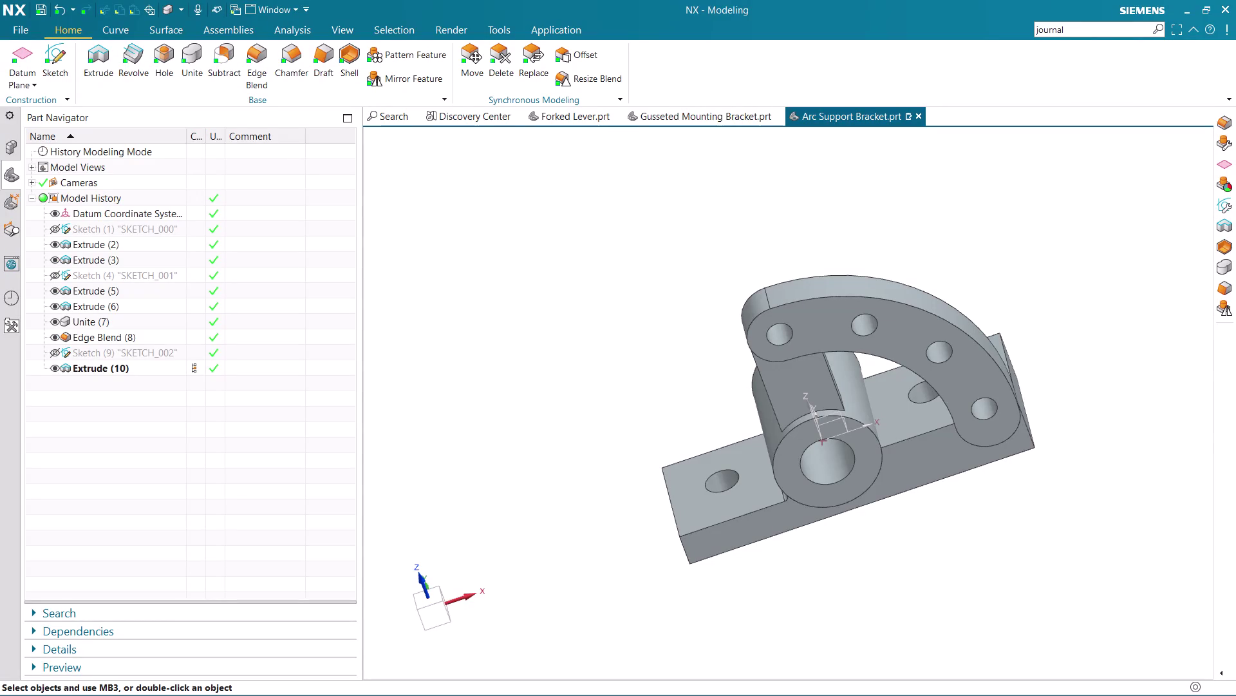
Orbit the bracket to check the base plate's underside holes, then zoom in on the arc plate and boss.
middle_drag(559, 306, 544, 277)
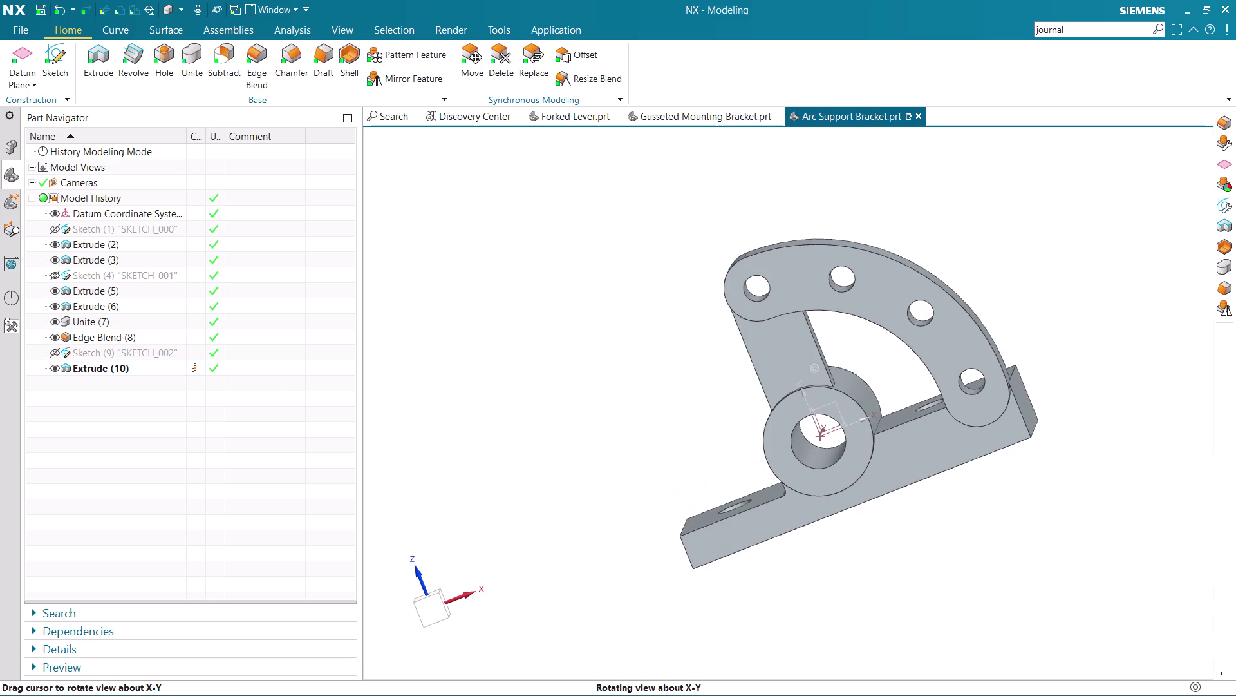
scroll(up, 3)
scroll(down, 3)
middle_drag(1064, 308, 929, 384)
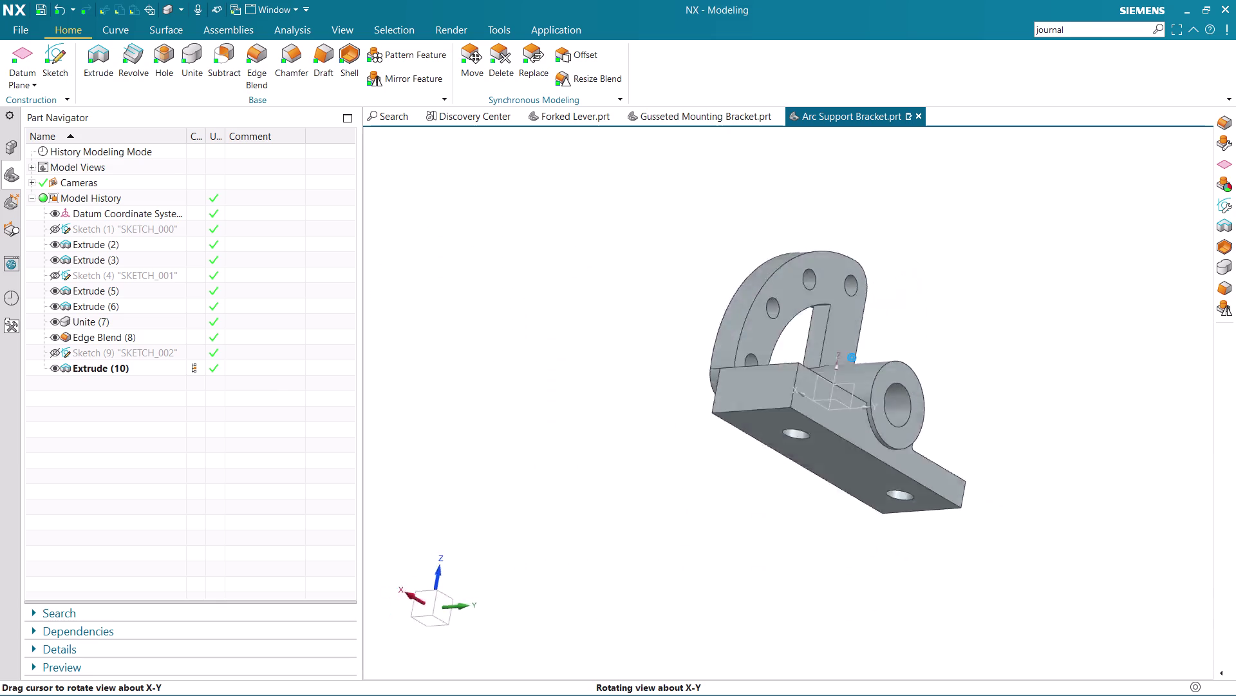
middle_drag(929, 383, 1082, 388)
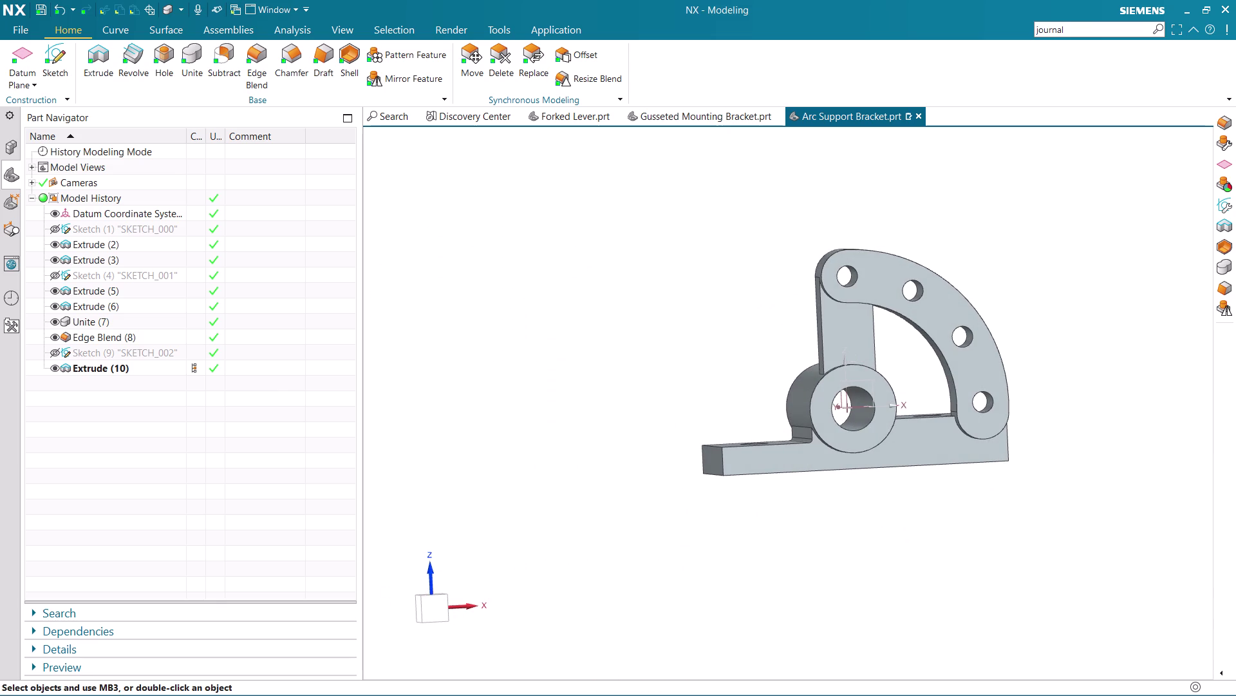
scroll(up, 3)
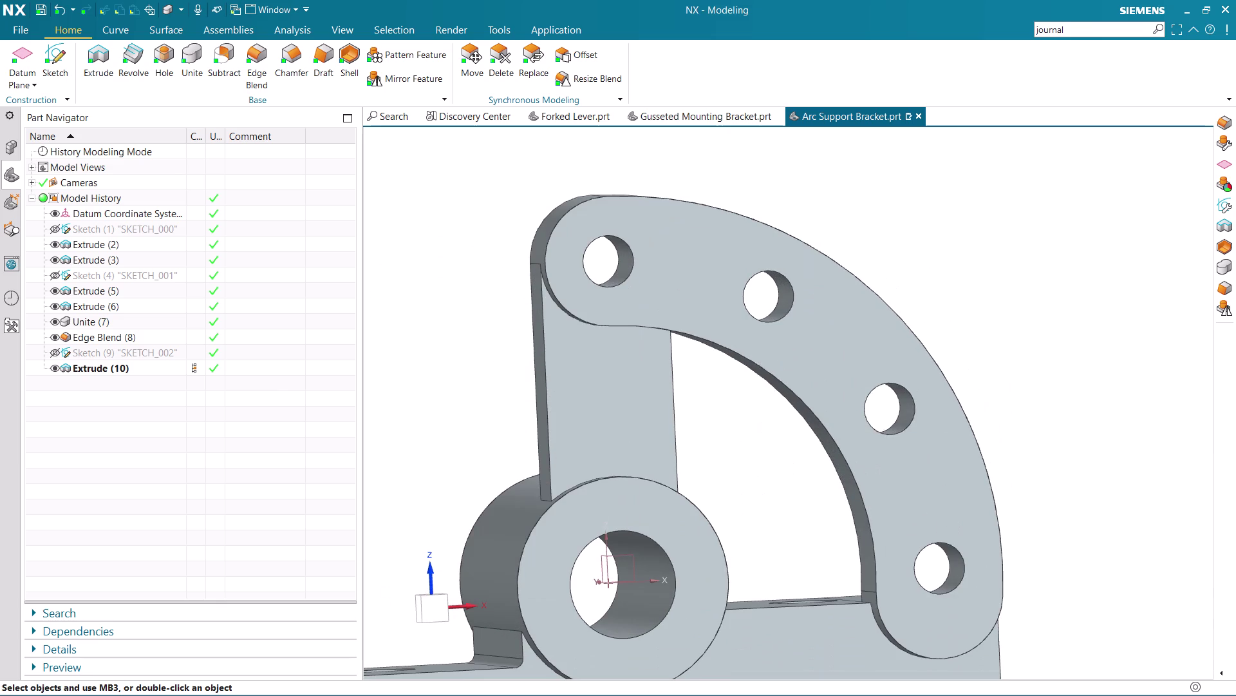